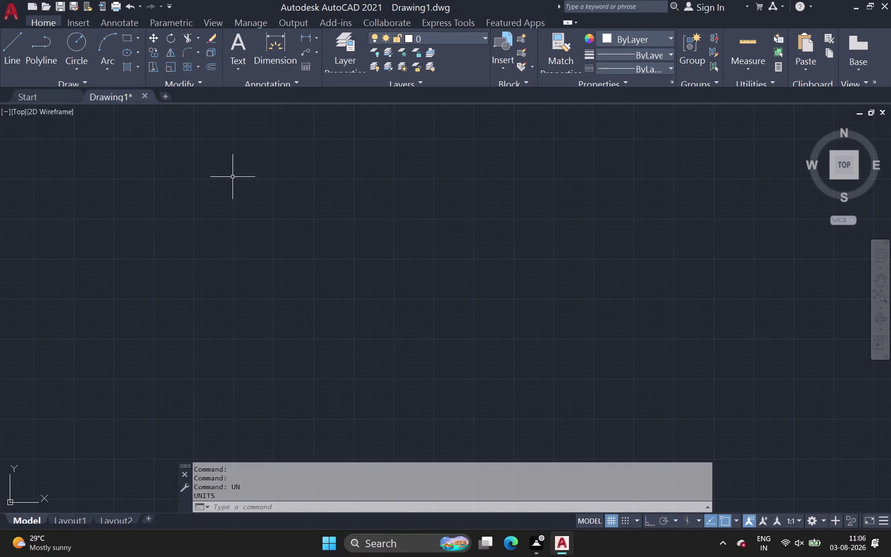
Start the LINE command from the Draw panel, leaving it awaiting the first point.
click(12, 43)
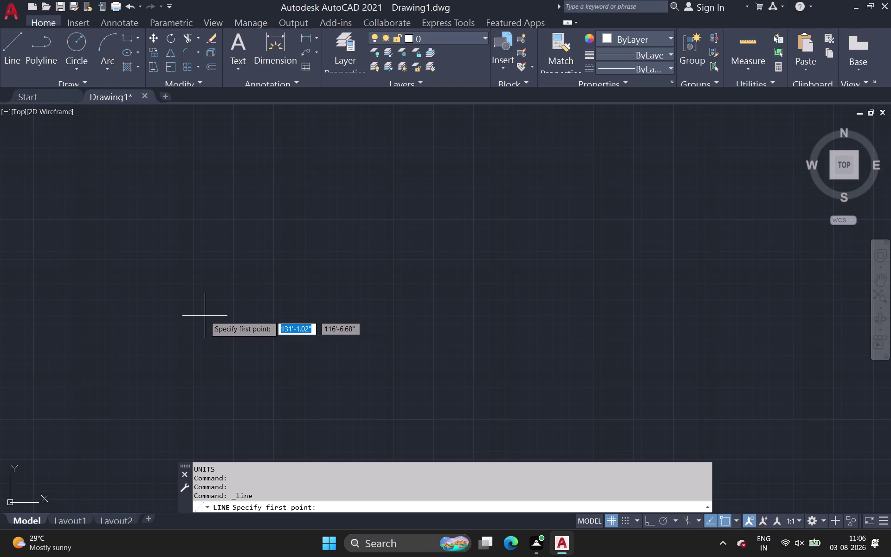